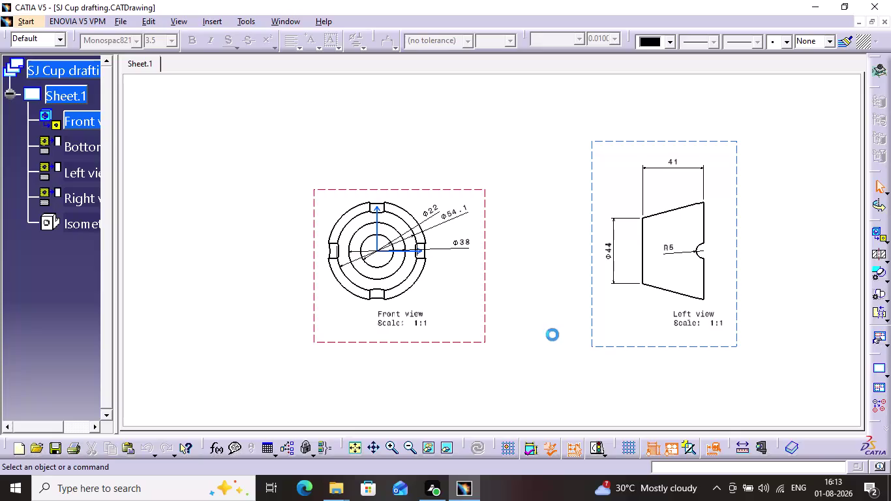
key(ctrl+s)
key(ctrl+s)
key(ctrl+s)
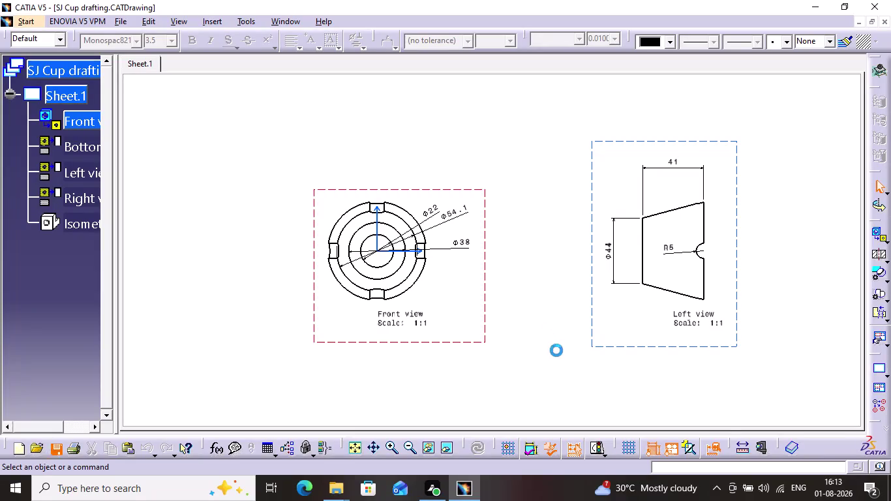
key(ctrl+s)
key(ctrl+s)
key(ctrl+s)
key(ctrl+s)
key(ctrl+s)
key(ctrl+s)
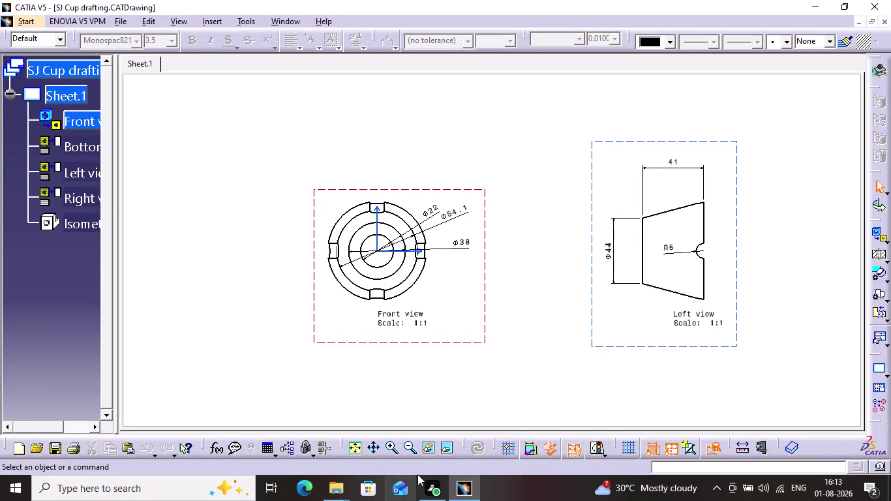